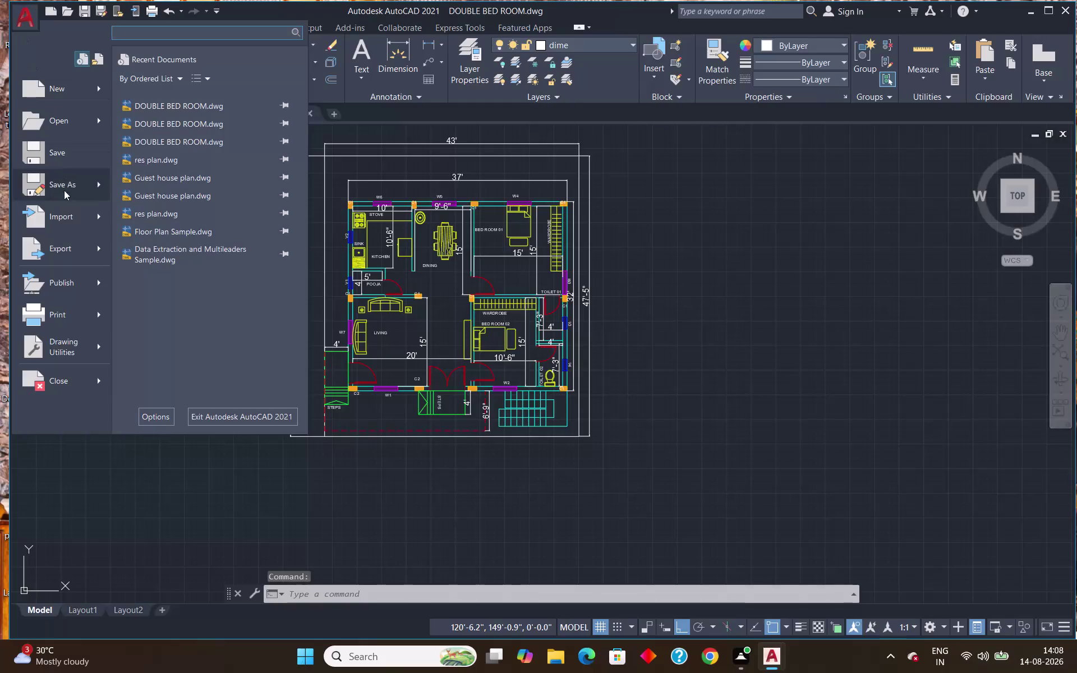
Export the drawing as DOUBLE BED ROOM.pdf to the Desktop.
click(71, 245)
click(171, 253)
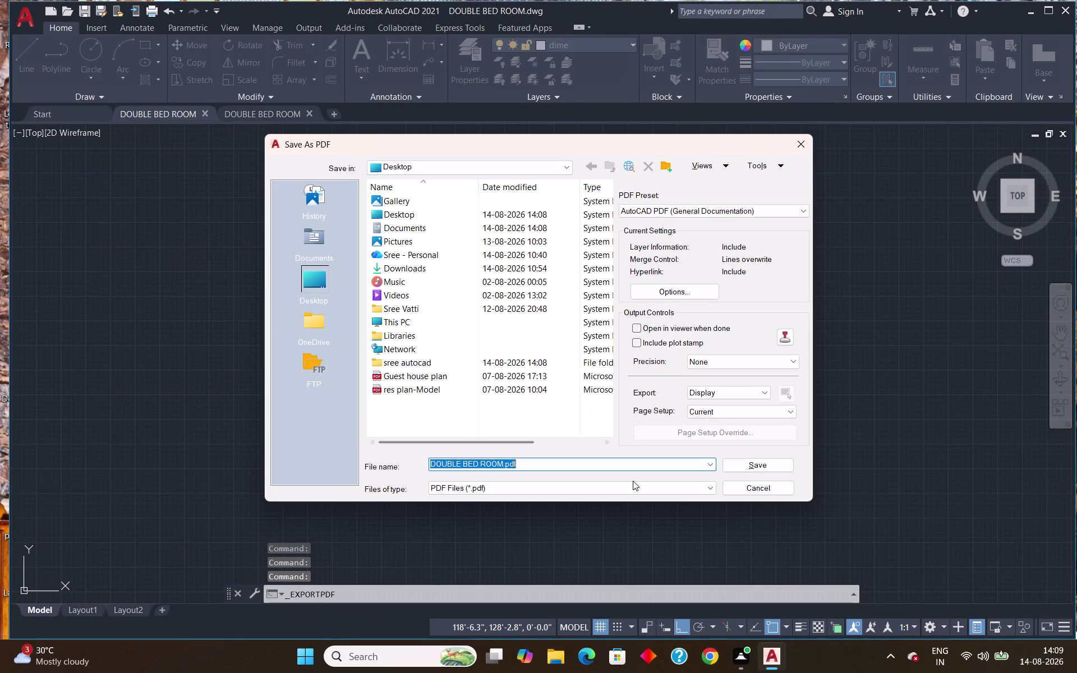
click(770, 467)
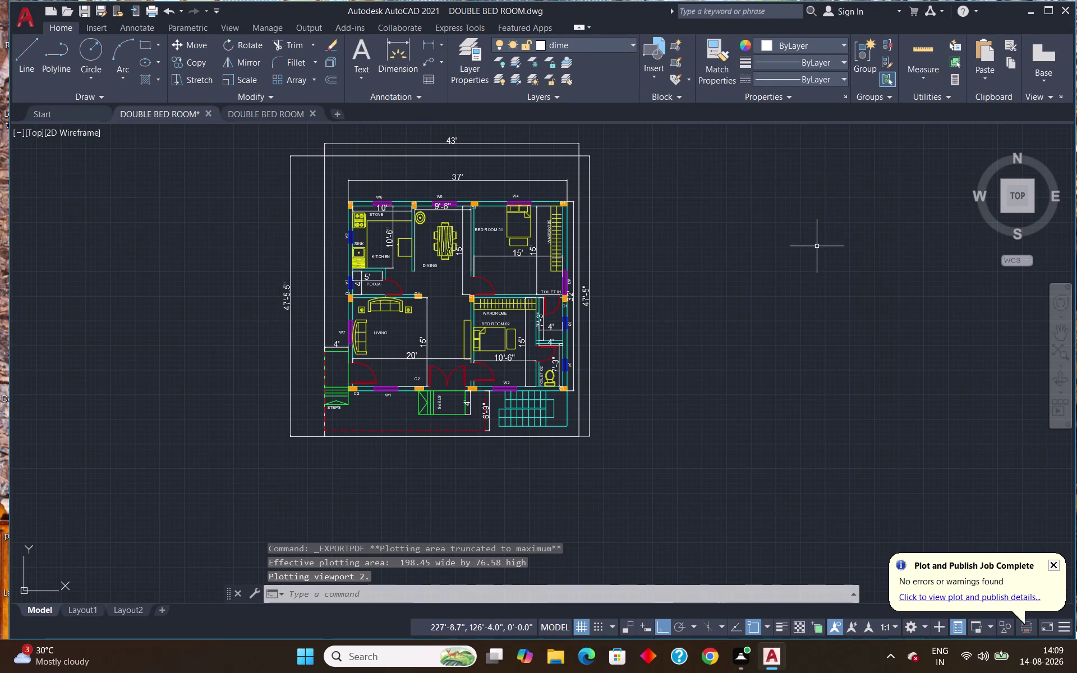